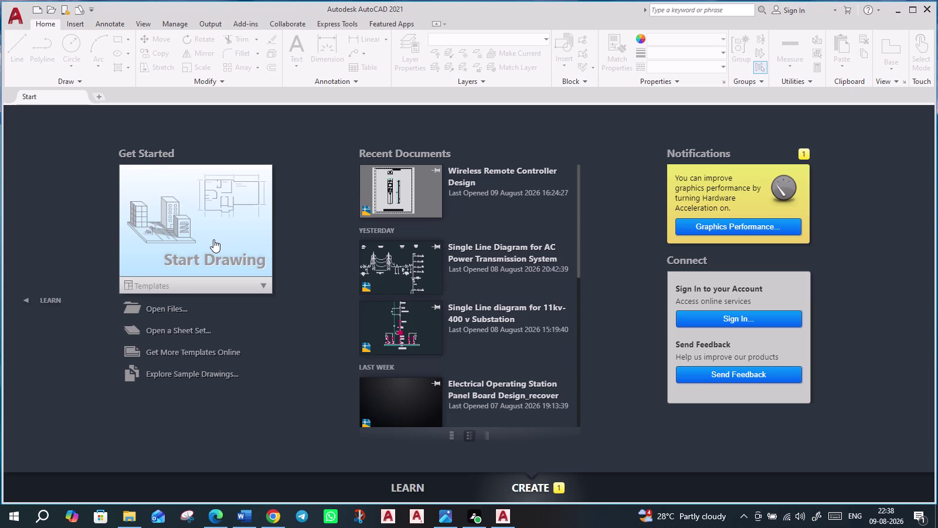
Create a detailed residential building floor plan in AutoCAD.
Create a new blank drawing, Drawing1, from the Start tab.
click(214, 239)
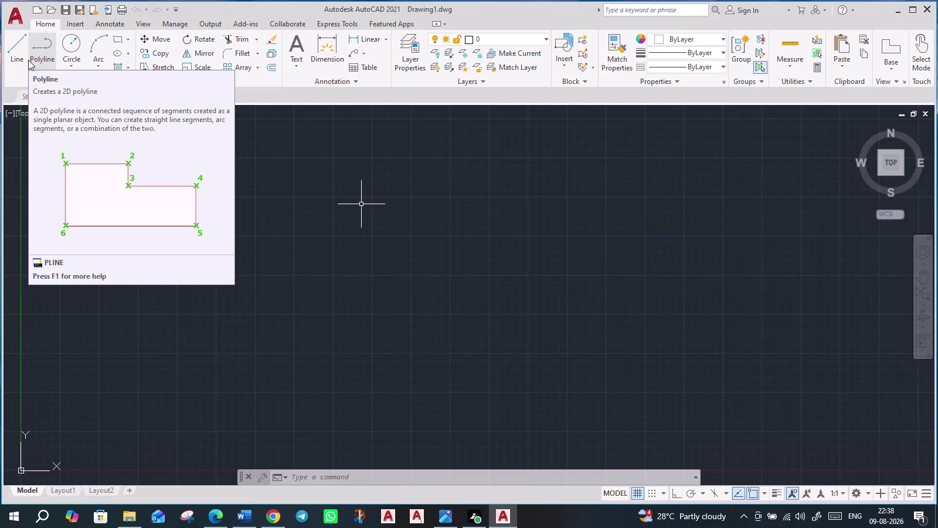
click(10, 20)
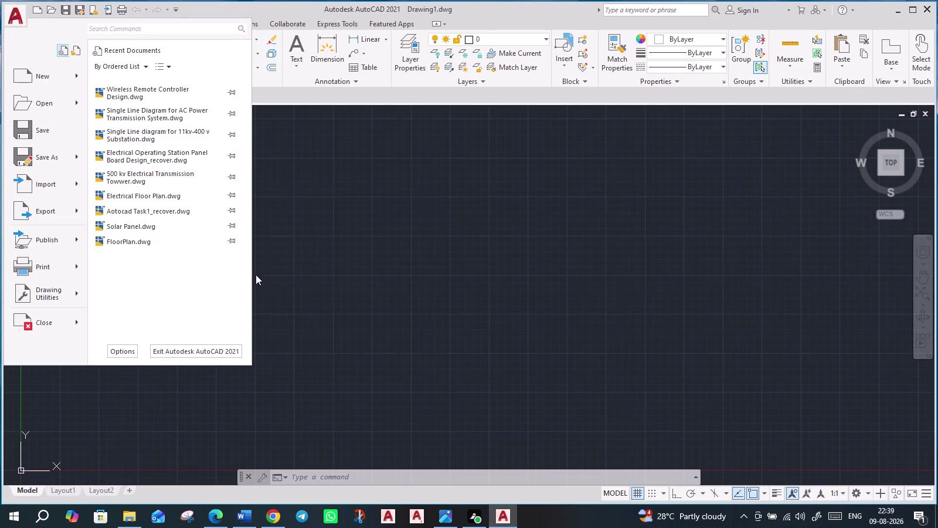
Bring up the Options dialog from the application menu, showing the Files page.
click(132, 353)
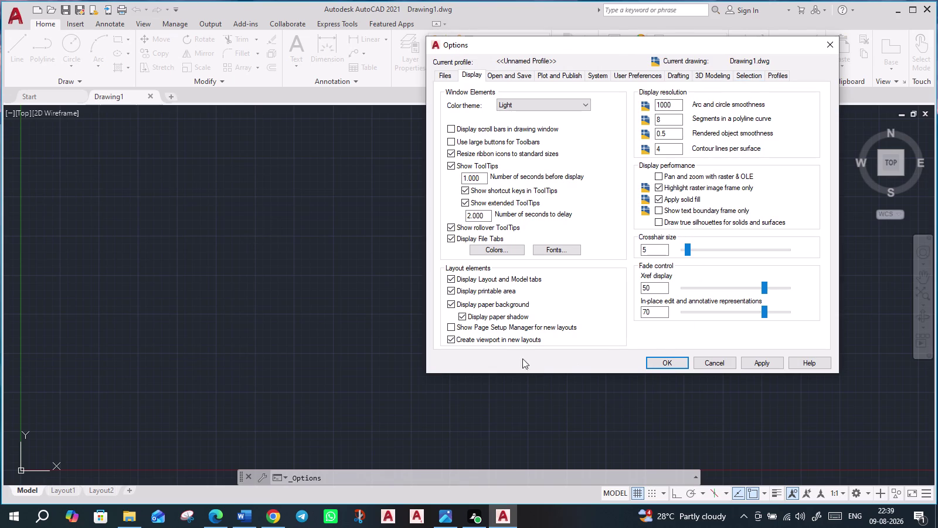
click(447, 75)
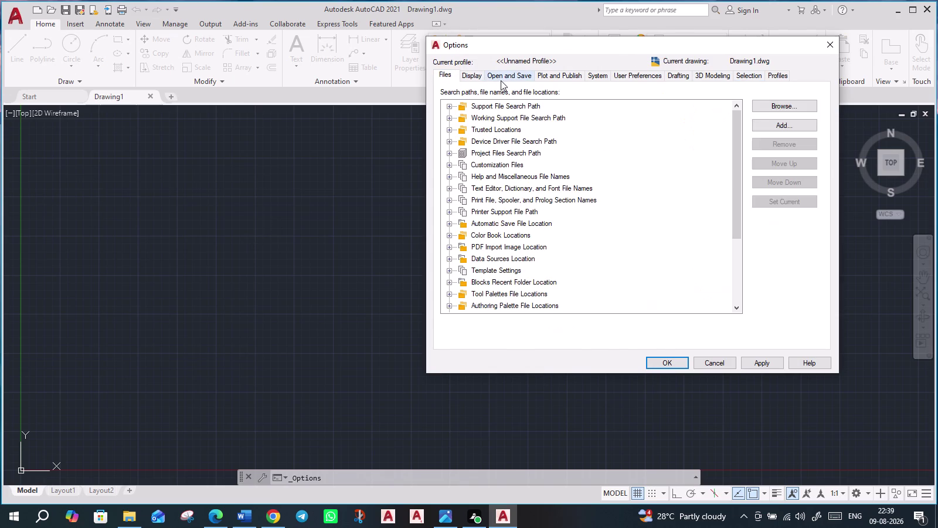
Step forward through the Options pages from Open and Save to Profiles.
click(502, 81)
click(562, 76)
click(602, 75)
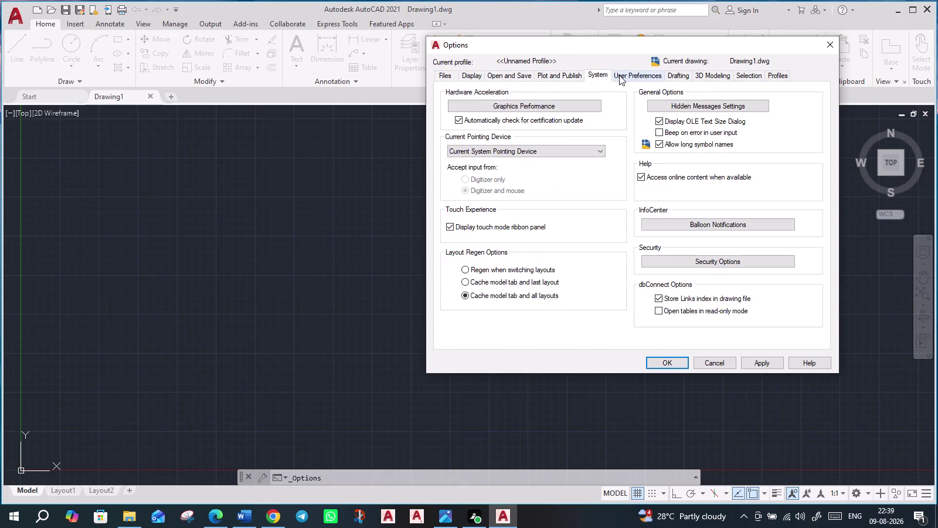
click(622, 75)
click(678, 75)
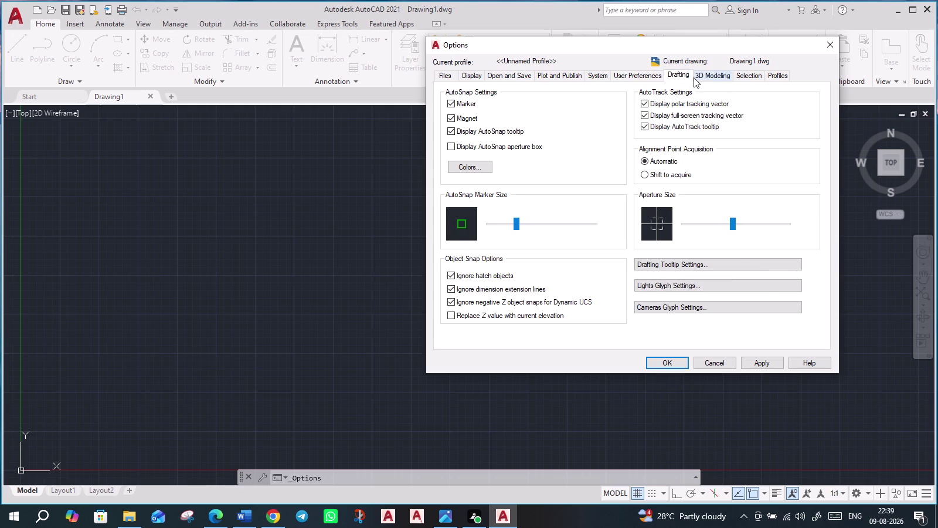
click(699, 78)
click(757, 78)
click(770, 74)
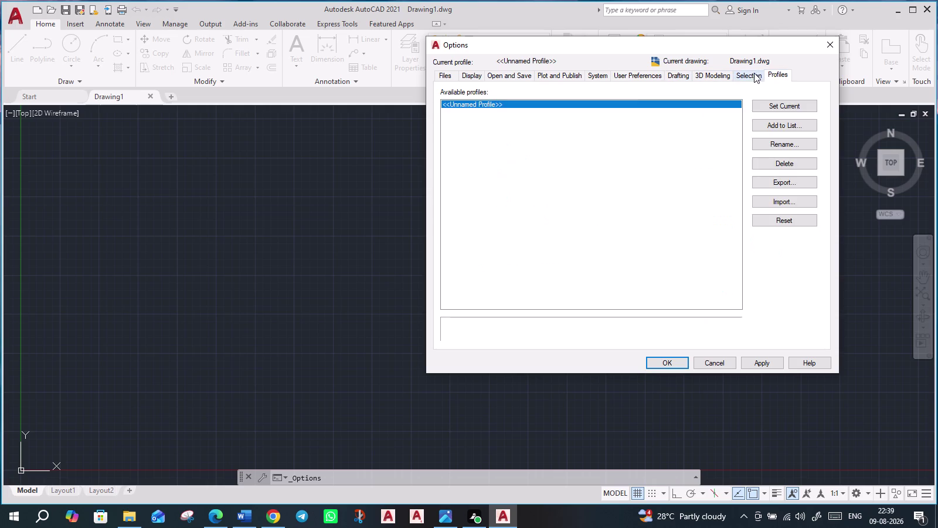
Step back through the pages to Files and Display, finishing on Open and Save.
click(750, 73)
click(723, 73)
click(671, 79)
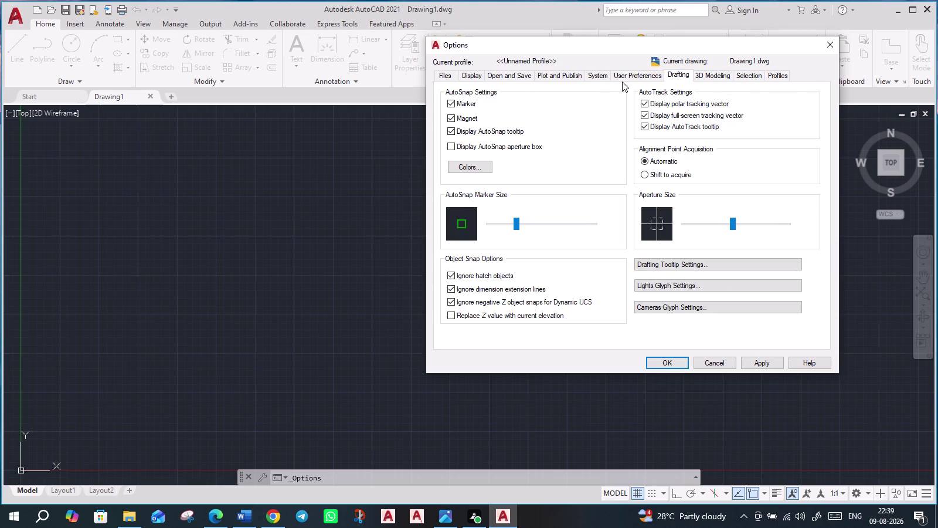
click(626, 81)
click(587, 75)
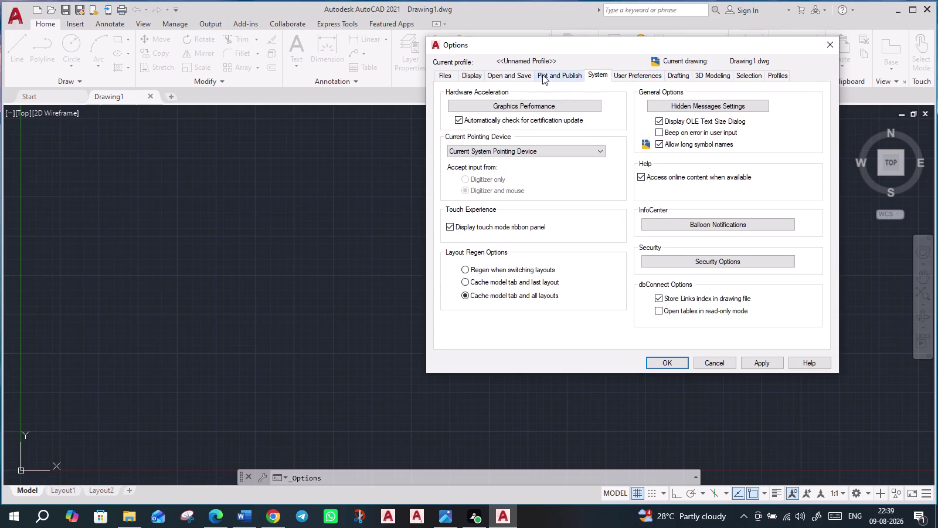
click(524, 72)
click(470, 76)
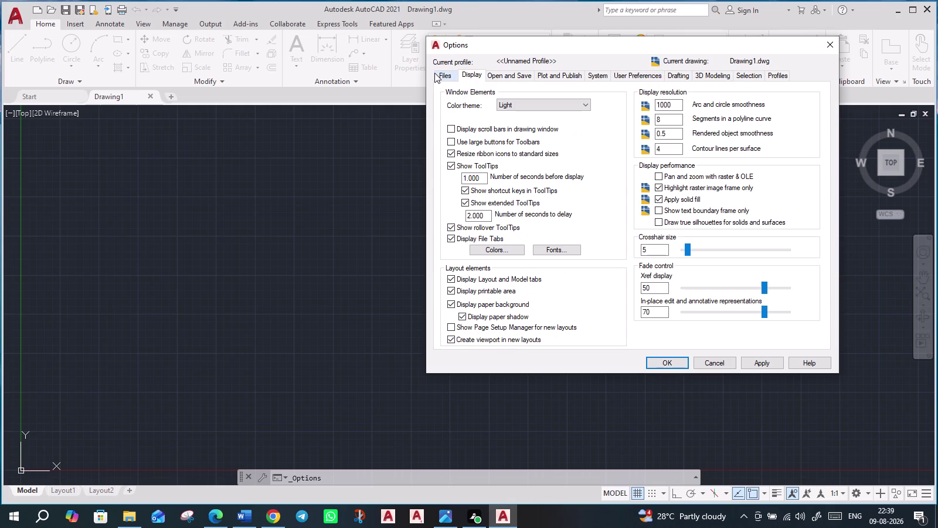
click(437, 72)
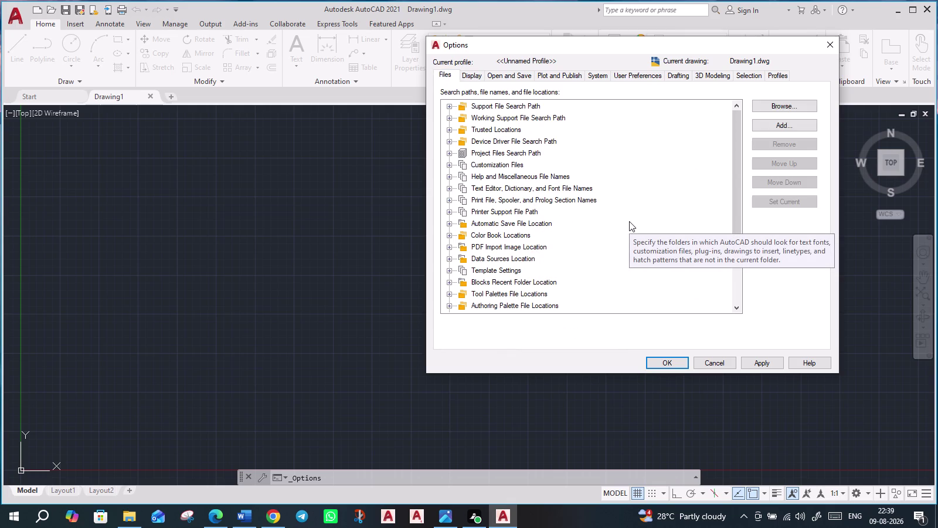
click(475, 73)
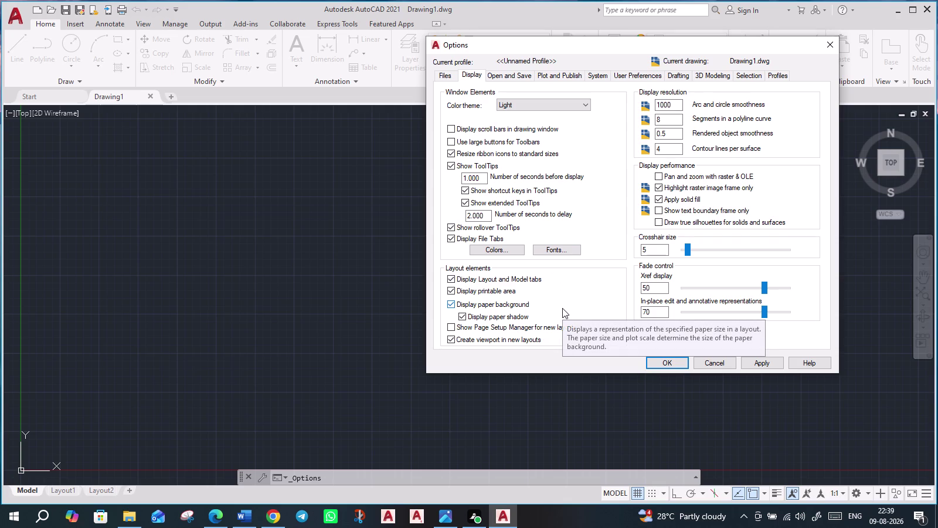
scroll(down, 3)
scroll(up, 3)
click(514, 75)
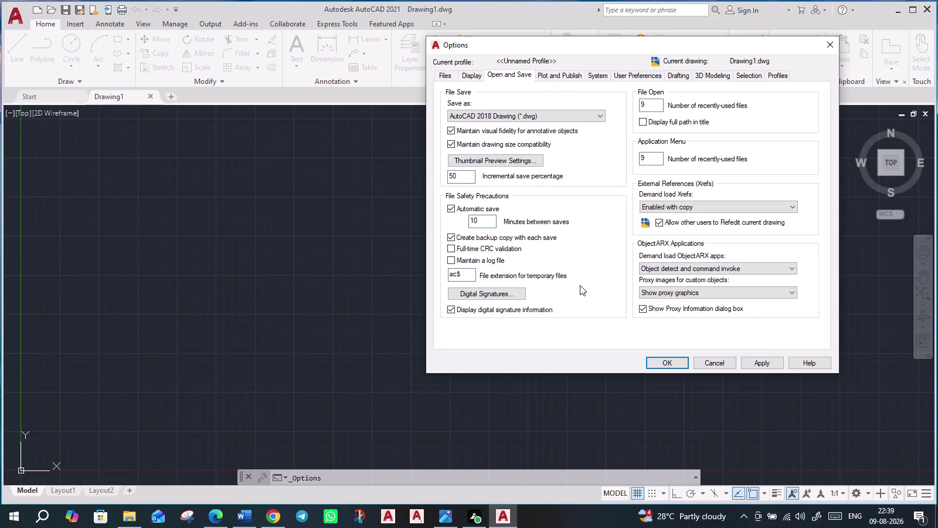
Cycle forward through the Options pages from Plot and Publish to Profiles.
scroll(up, 3)
click(554, 71)
click(604, 71)
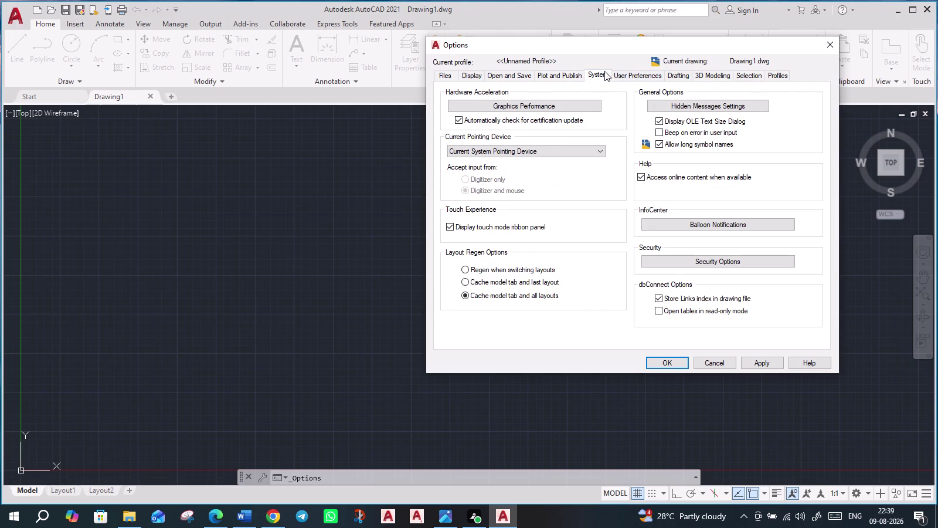
click(632, 72)
click(678, 76)
click(704, 76)
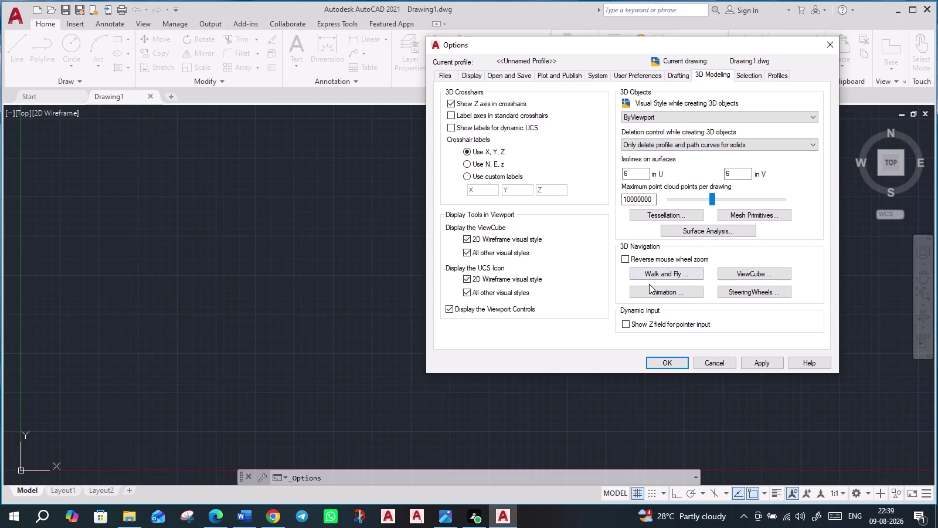
click(745, 72)
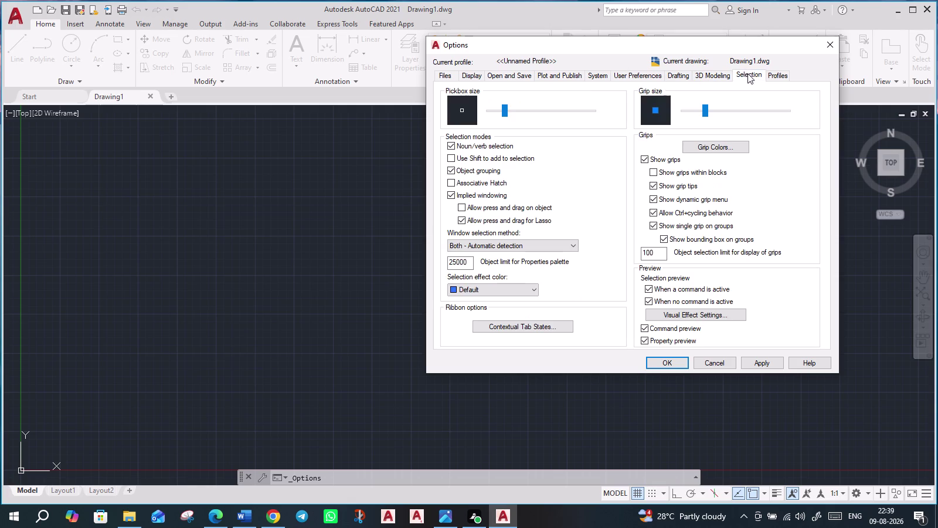
click(774, 71)
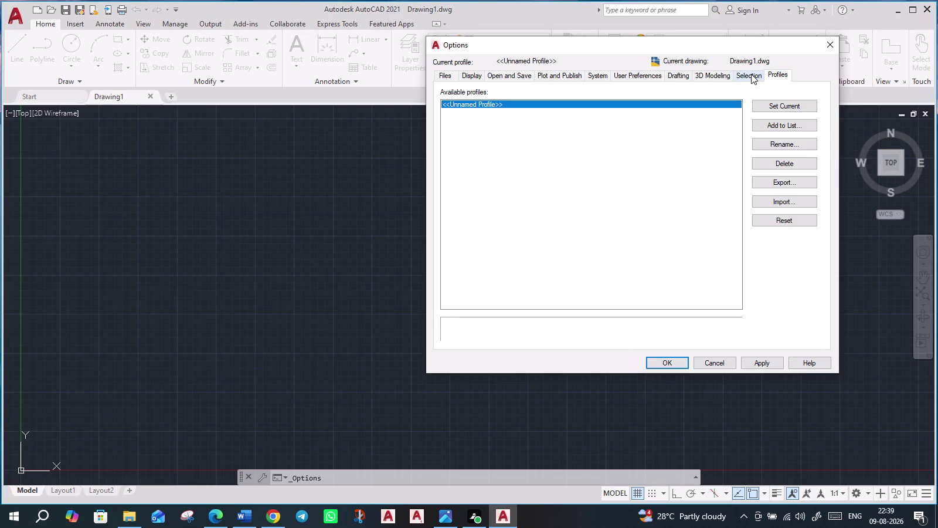
Go back through Selection, 3D Modeling, Drafting and Files, ending on Display.
click(751, 74)
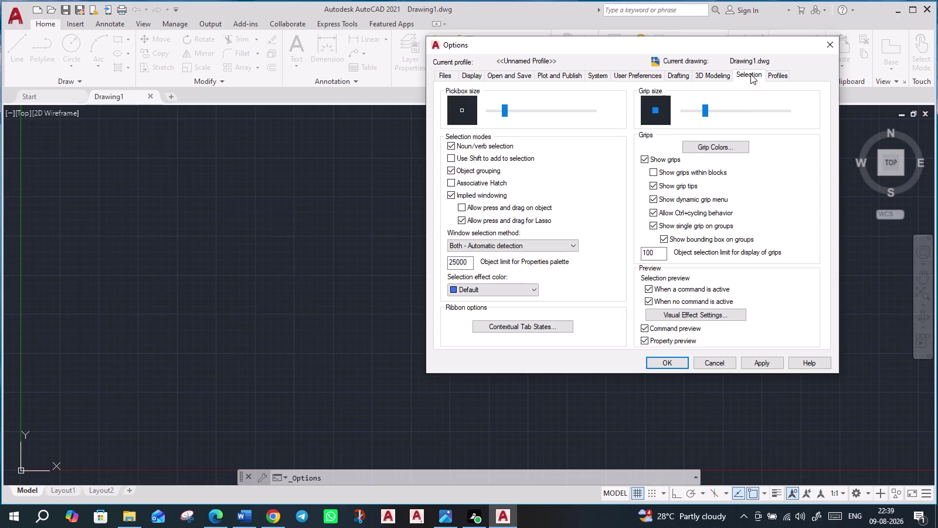
click(712, 79)
click(680, 76)
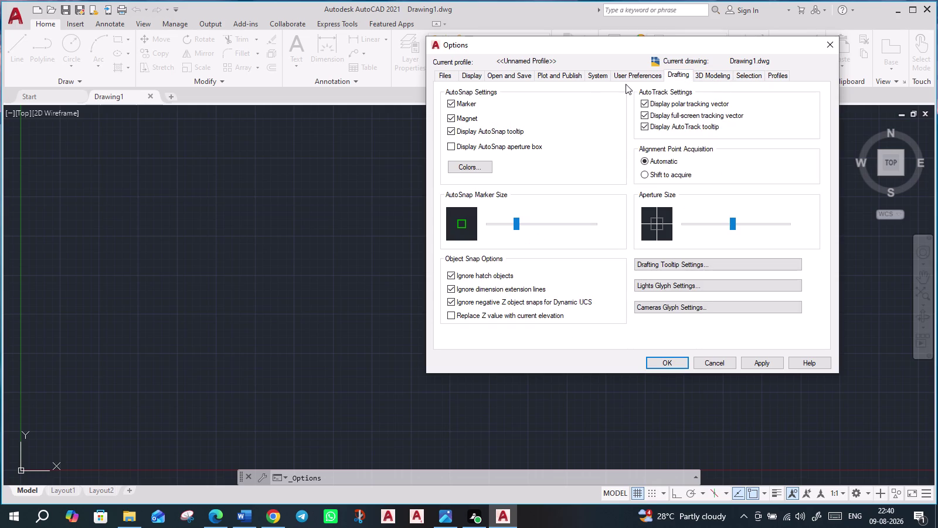
click(442, 76)
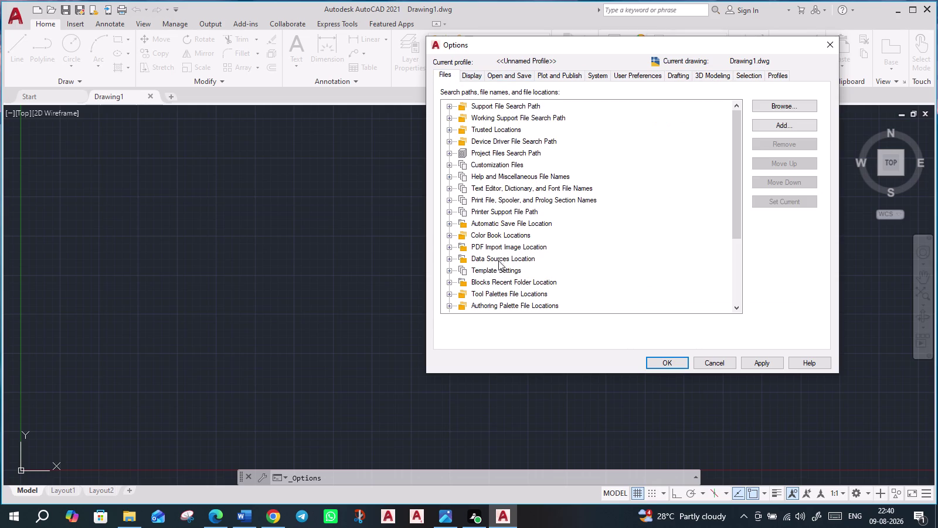
scroll(down, 3)
click(528, 76)
click(478, 75)
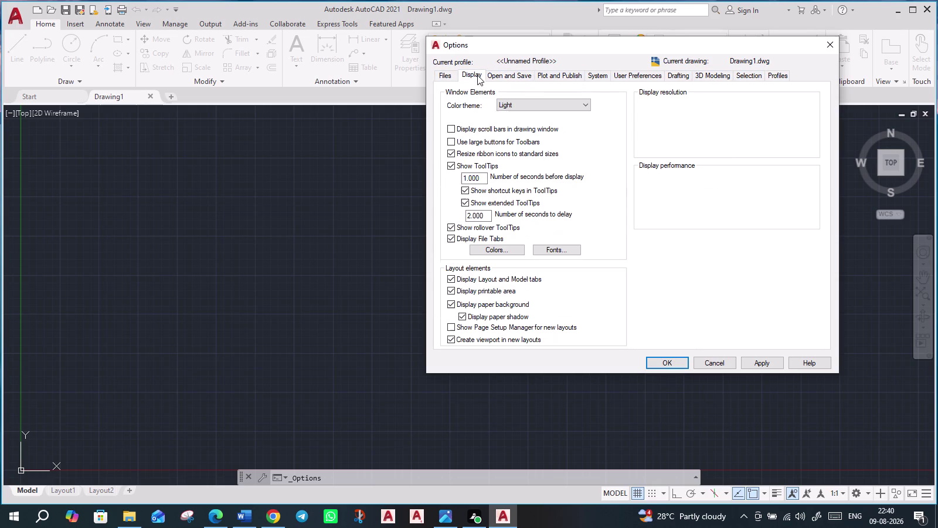
Switch between the Display, Open and Save, and Plot and Publish pages.
scroll(down, 3)
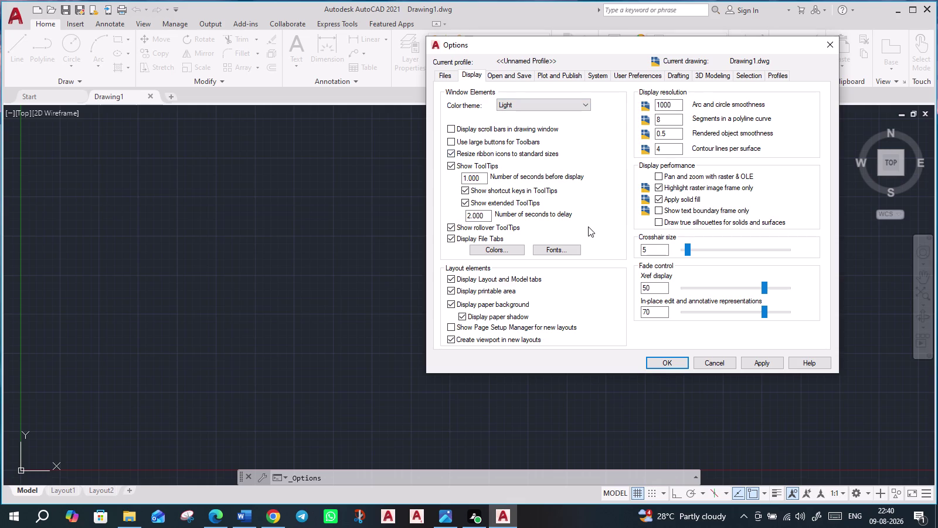
scroll(up, 3)
click(505, 70)
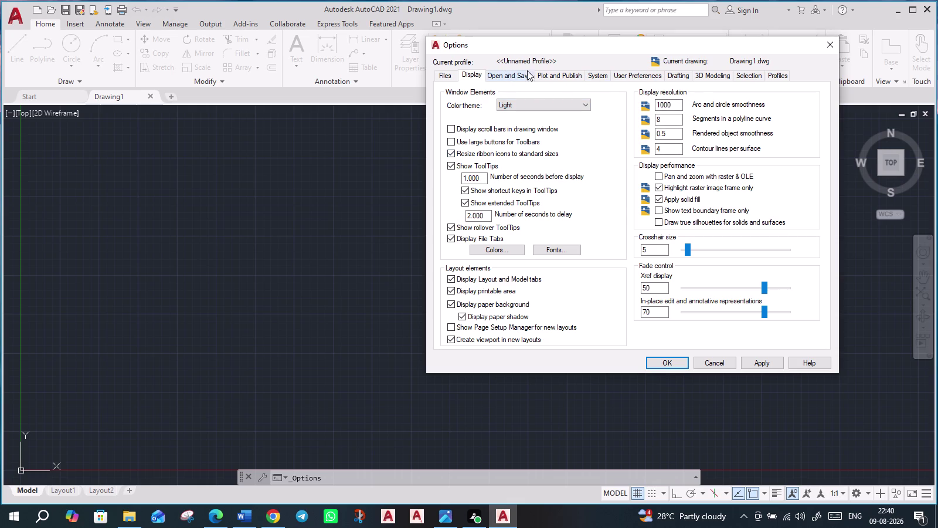
click(546, 74)
click(515, 74)
click(539, 73)
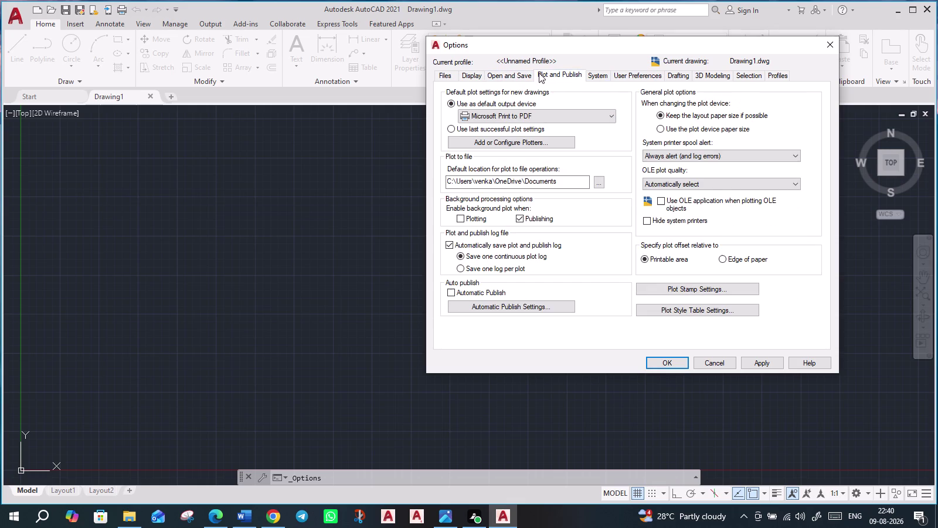
click(495, 76)
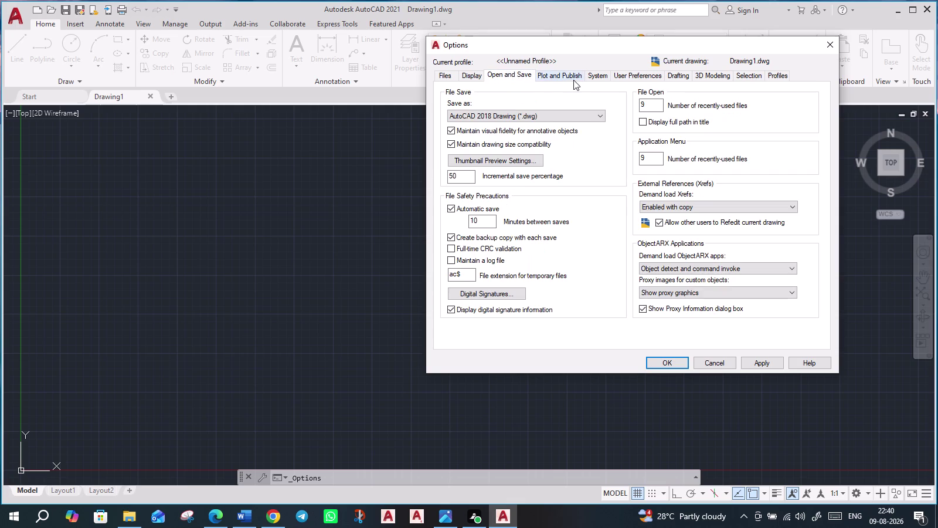
Advance from Plot and Publish through Profiles, then close Options without changes.
click(566, 82)
click(599, 80)
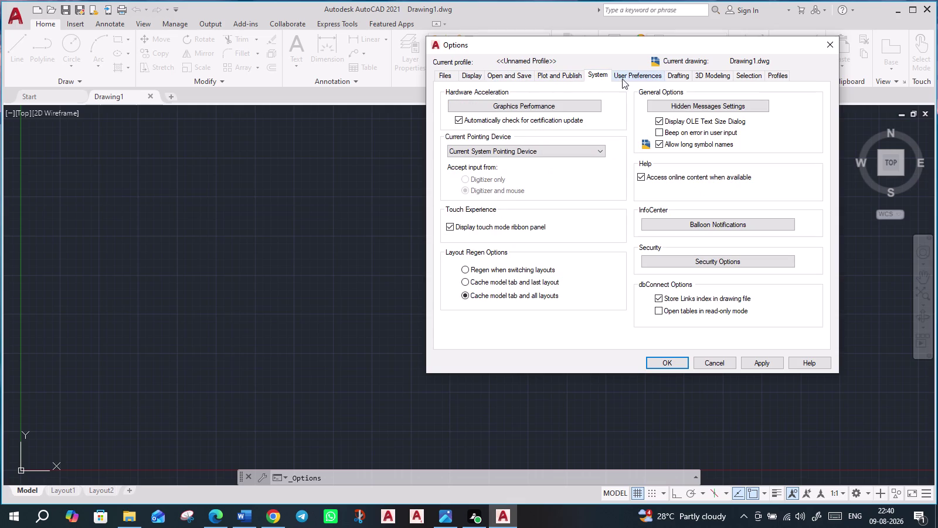
click(644, 78)
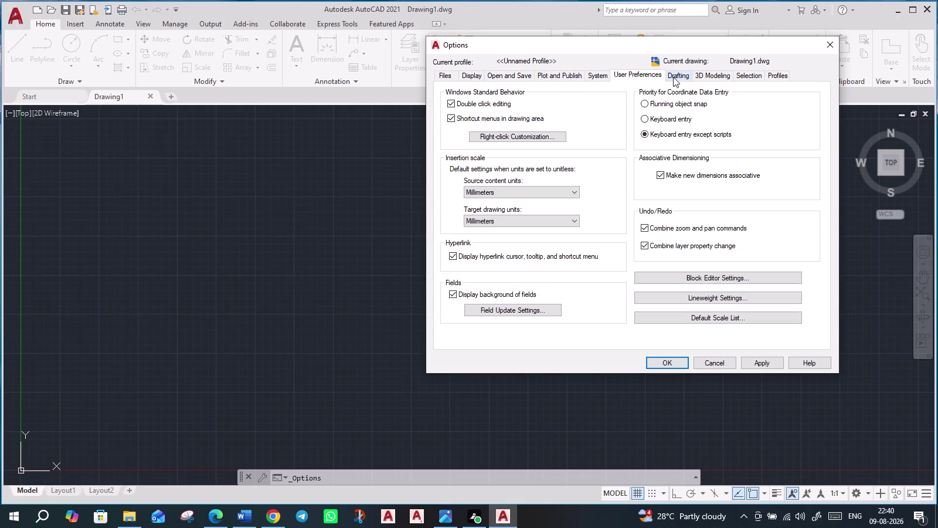
click(673, 77)
click(706, 79)
click(739, 78)
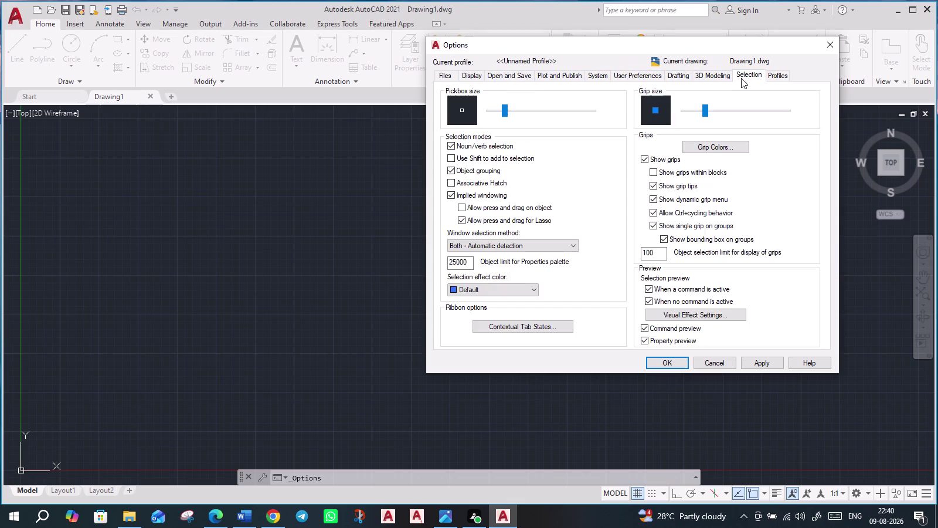
click(767, 78)
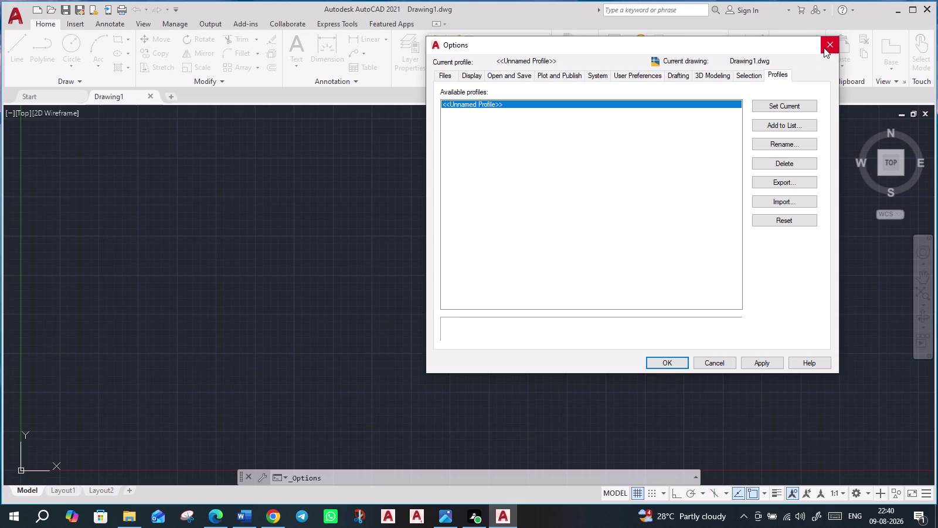
click(824, 47)
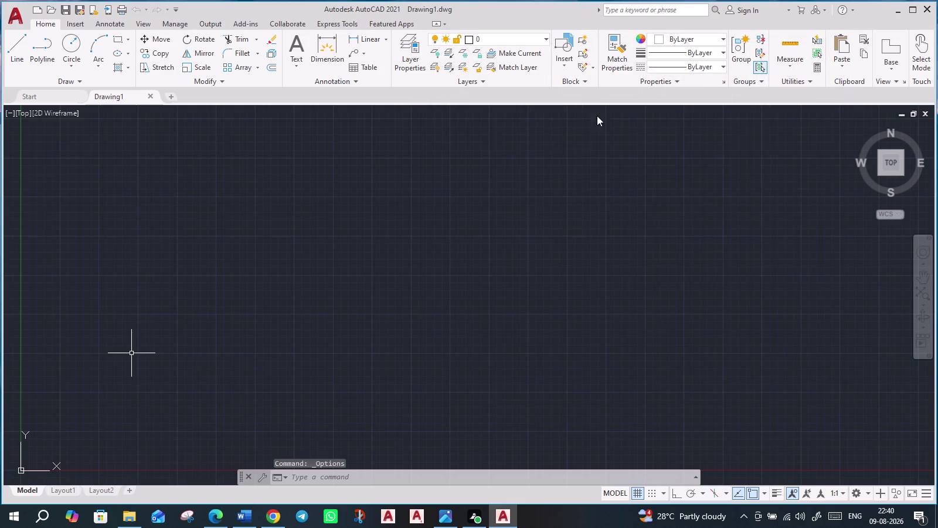